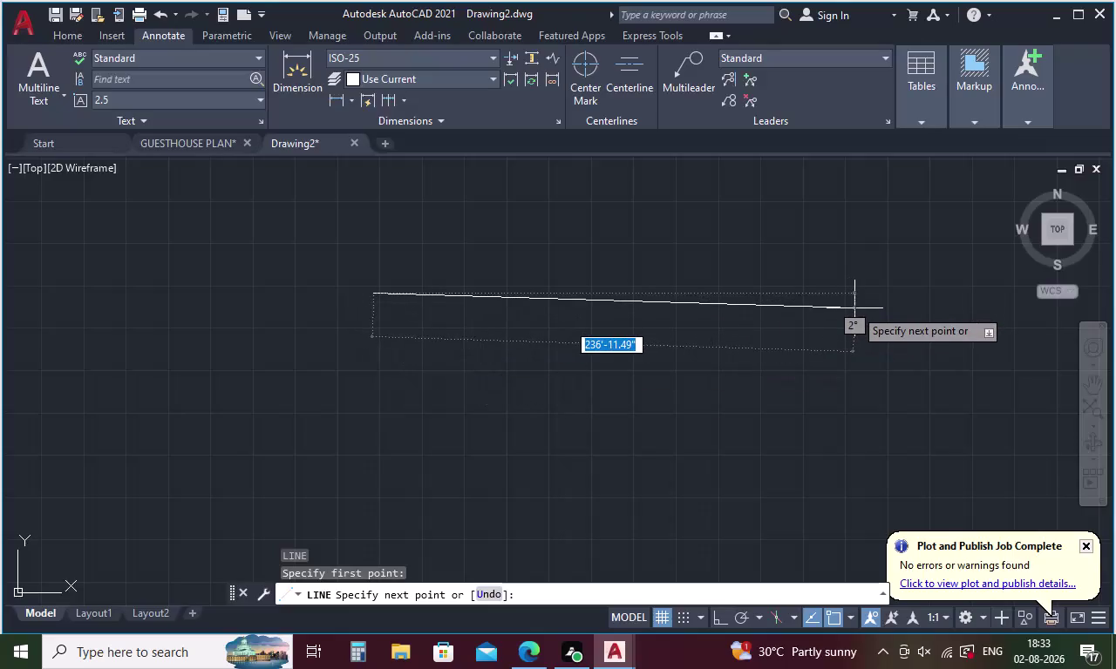
With Ortho on, draw a 40' horizontal wall line and end the LINE command.
key(F8)
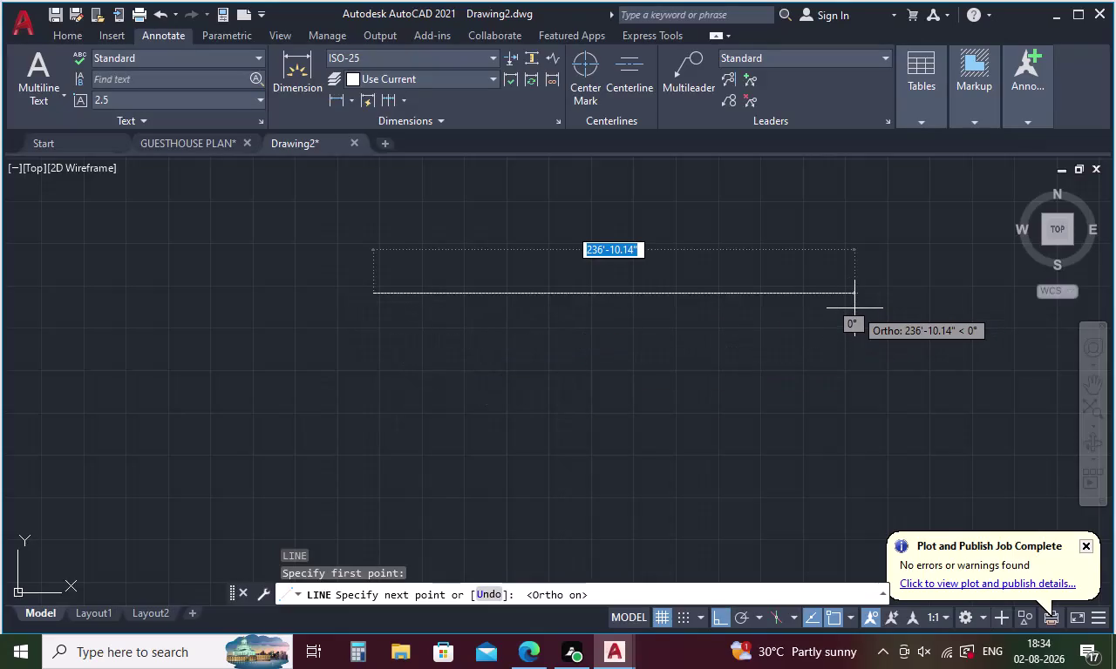
text(4)
text(0)
key(apostrophe)
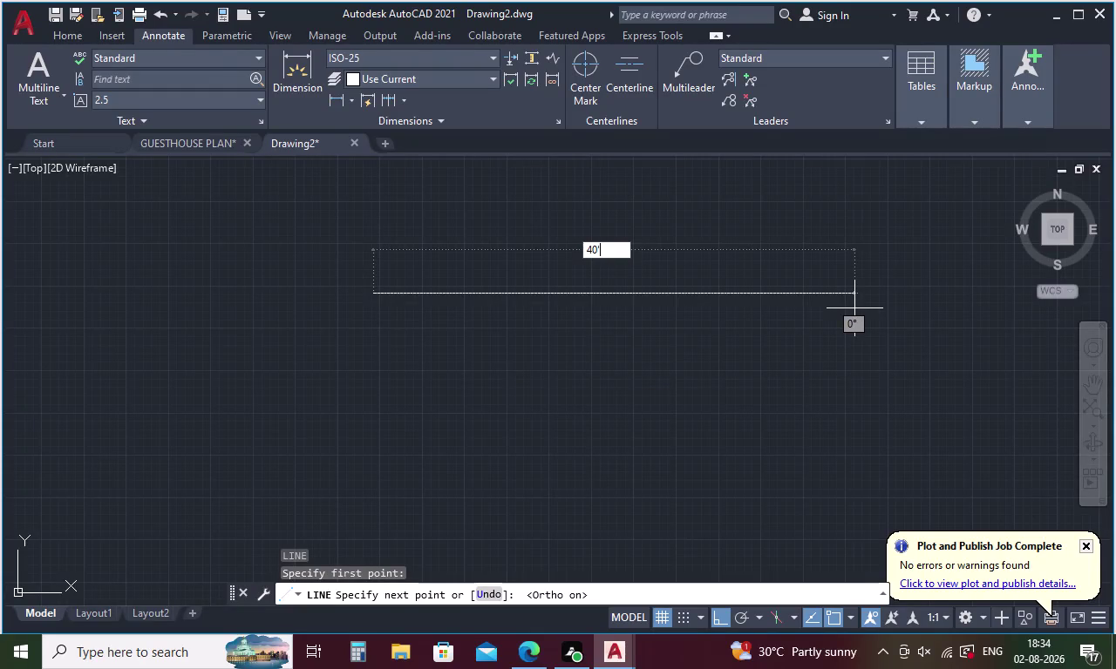
key(Return)
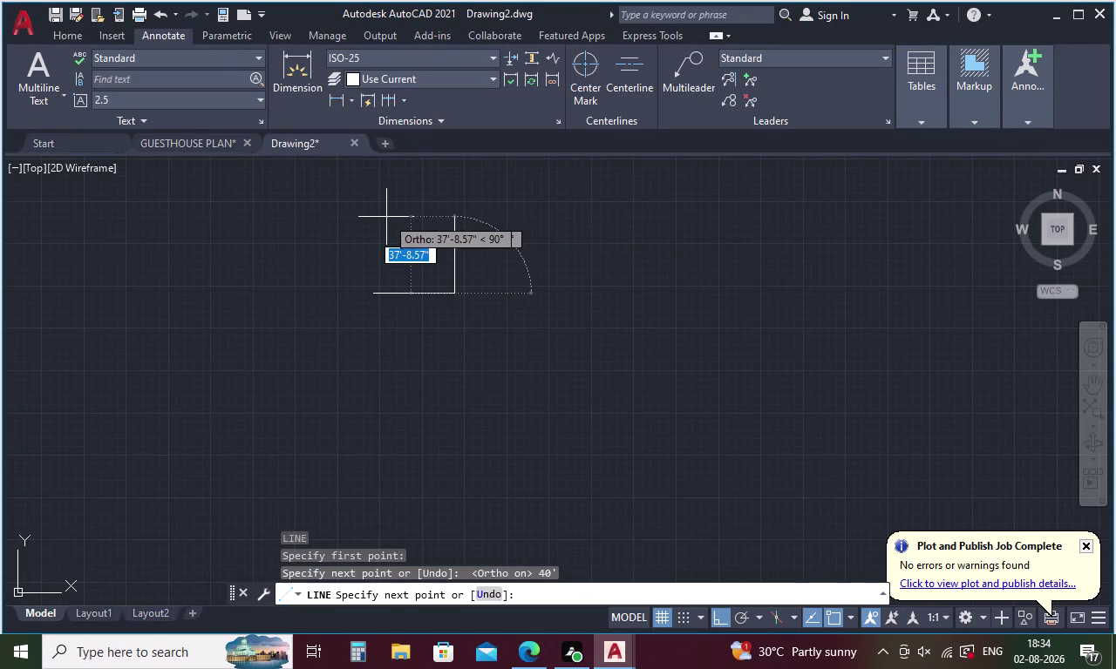
key(Escape)
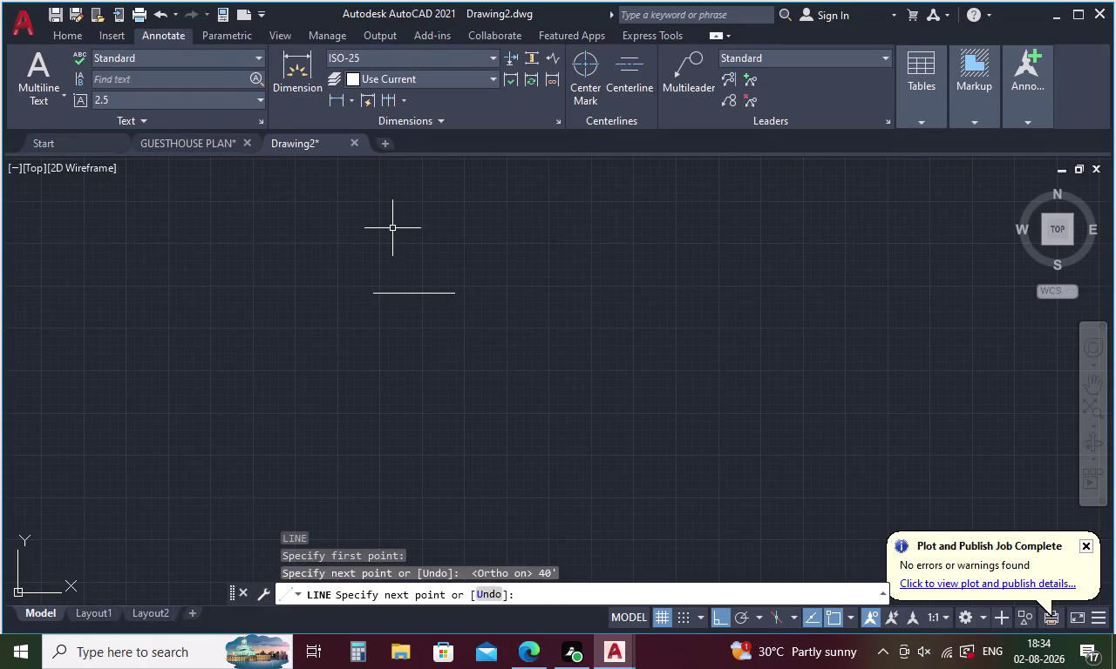
middle_drag(385, 238, 434, 447)
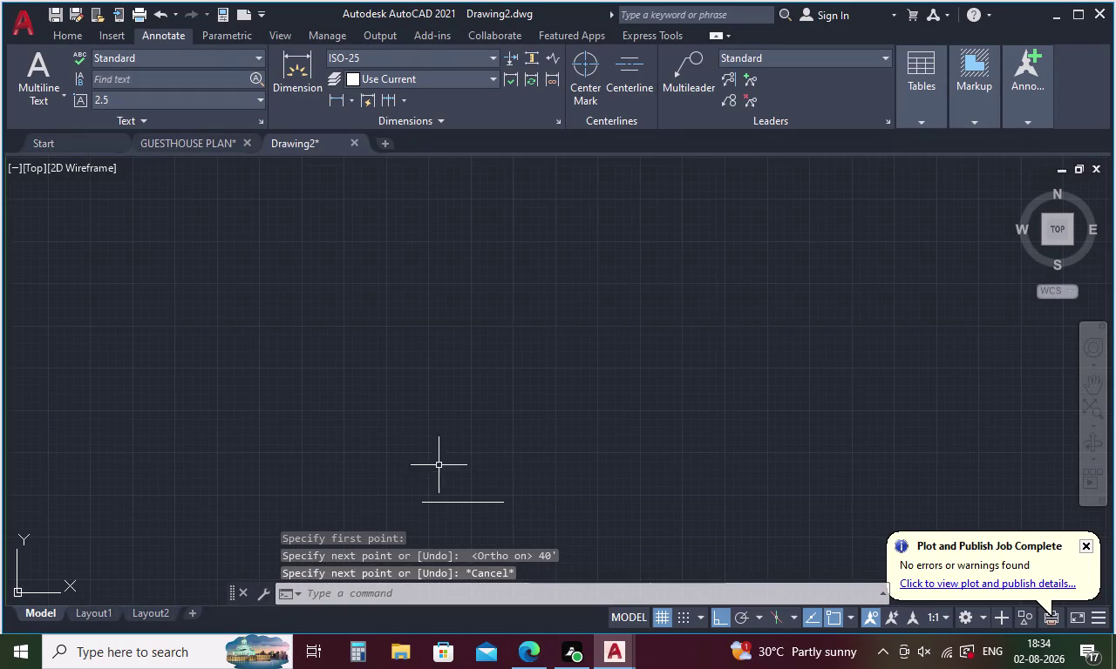
Zoom in on the 40-foot wall line and start OFFSET with the O alias.
scroll(up, 3)
key(o)
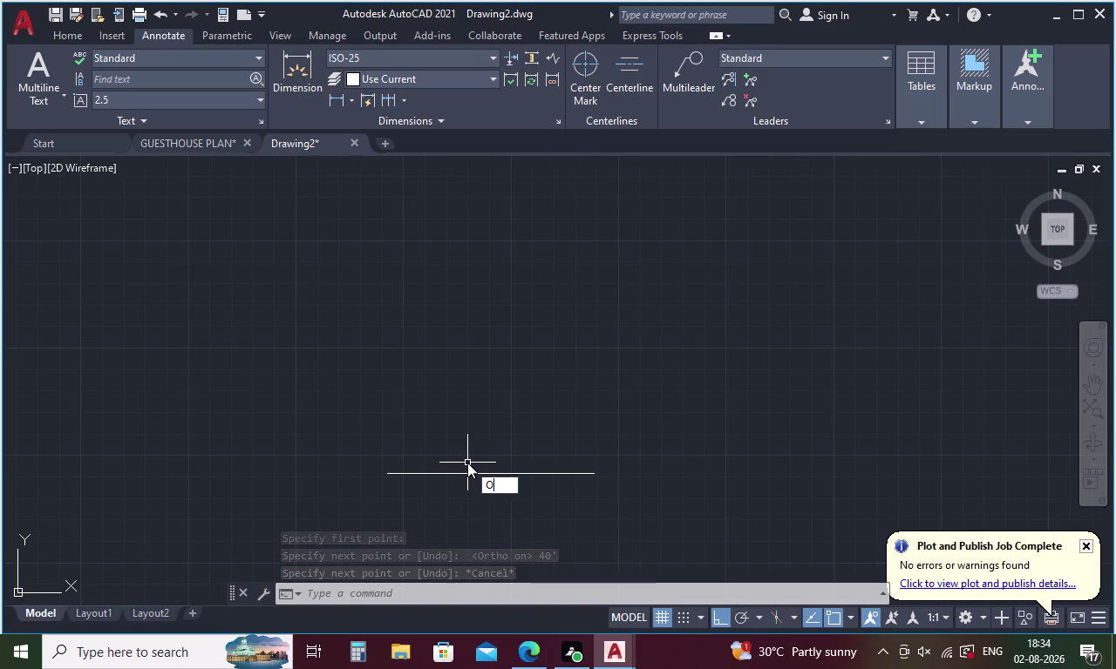
key(Return)
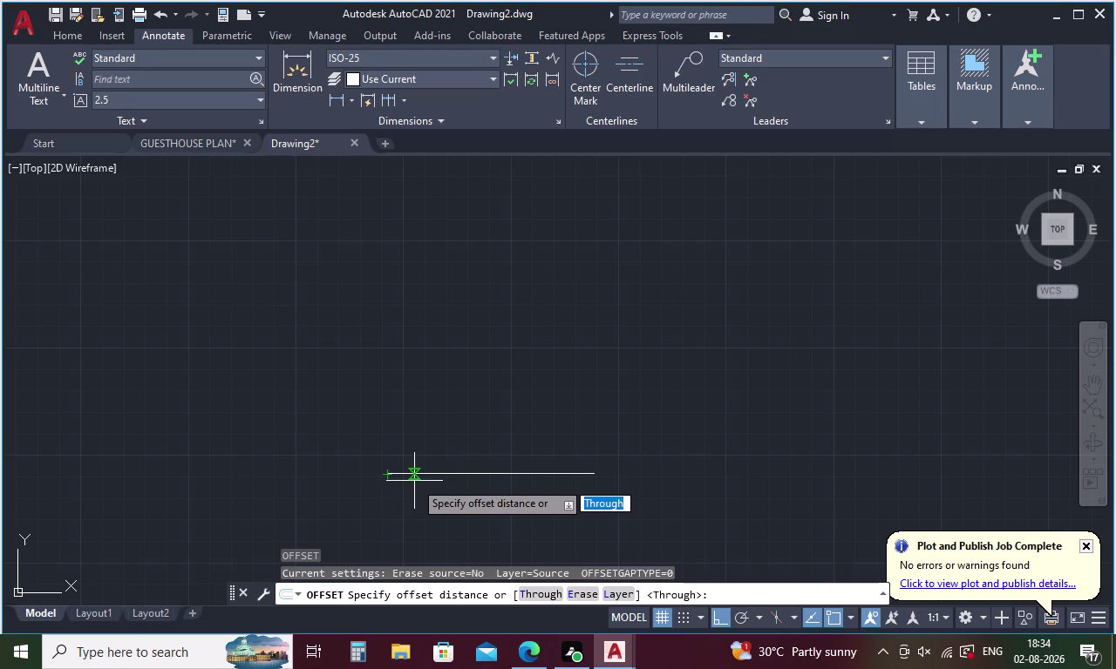
Offset the wall line 9 units upward to create a parallel copy.
key(Escape)
key(o)
key(Return)
key(9)
key(Return)
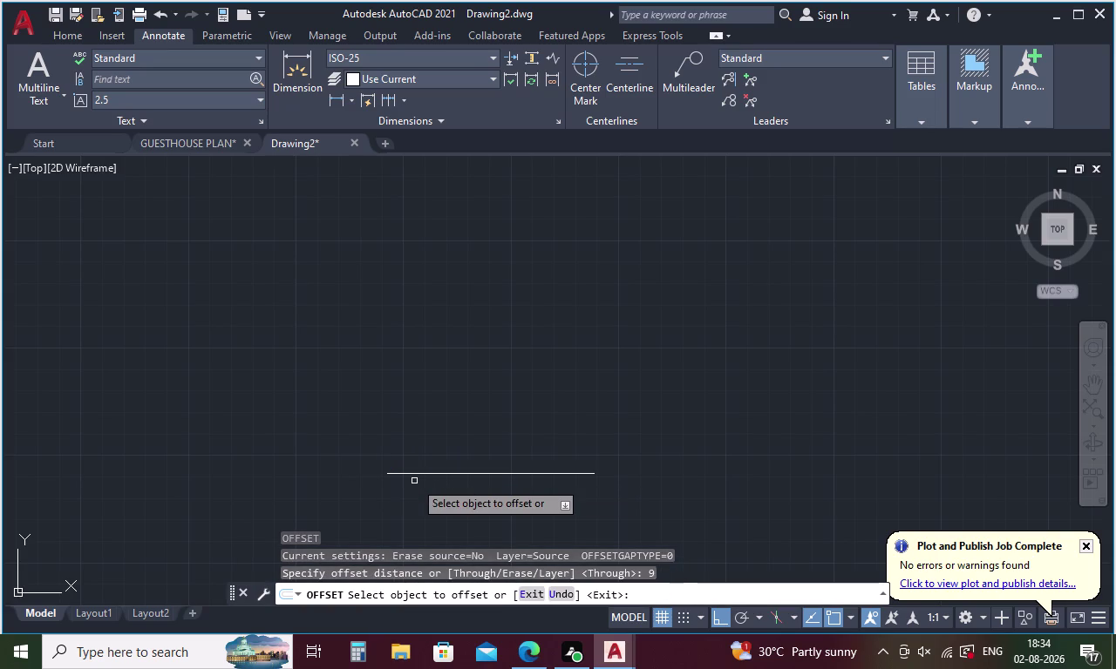
click(390, 475)
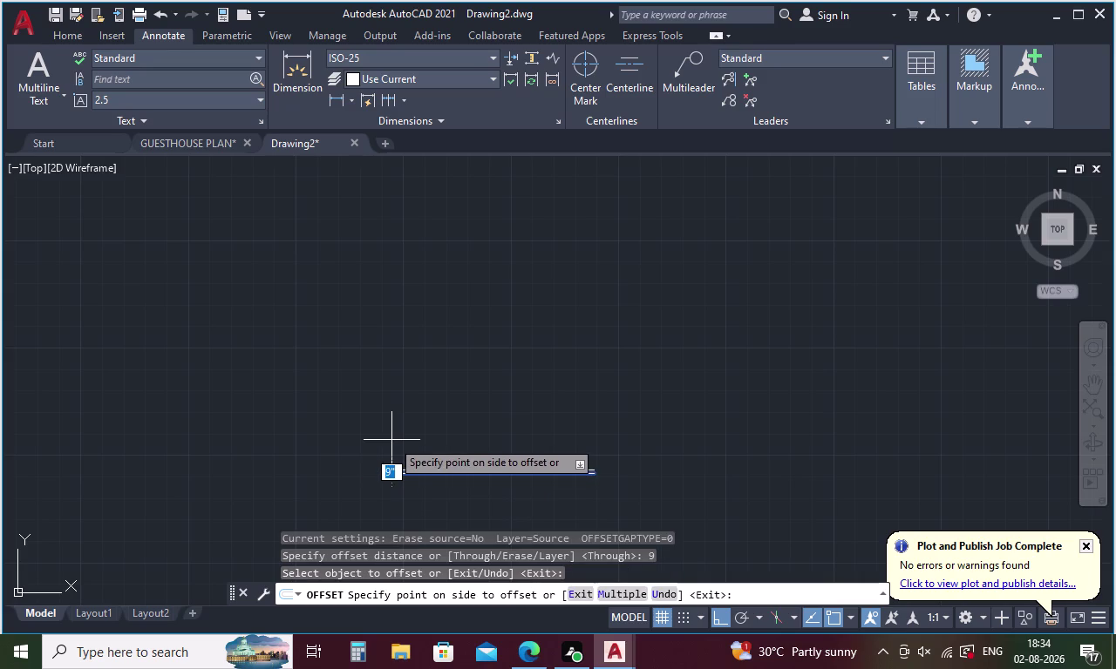
click(391, 438)
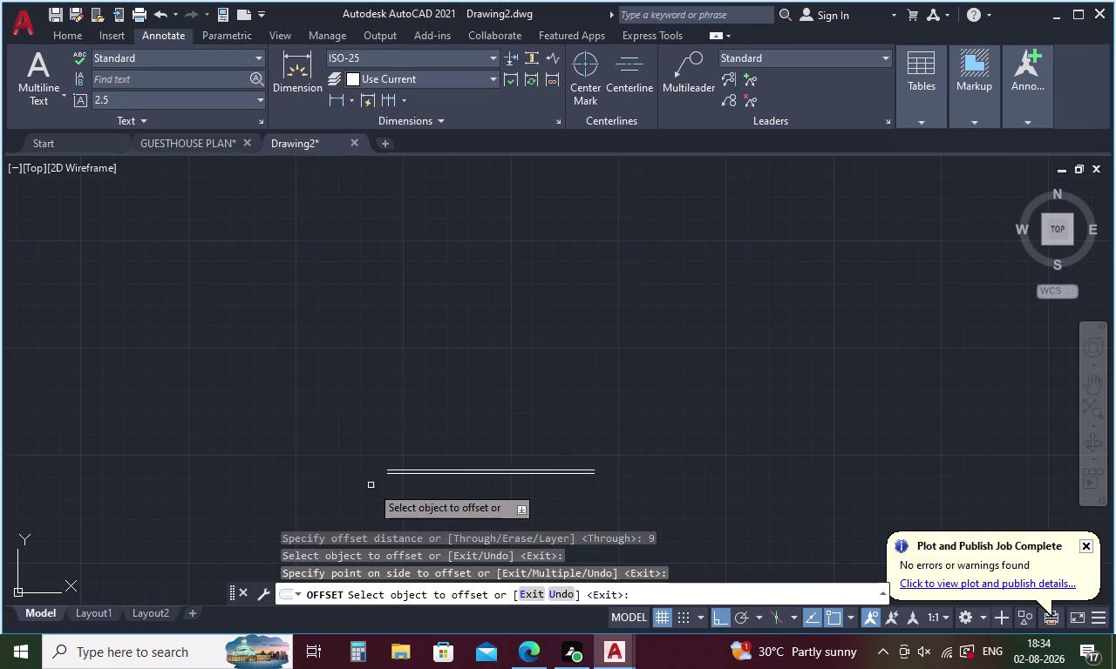
scroll(up, 3)
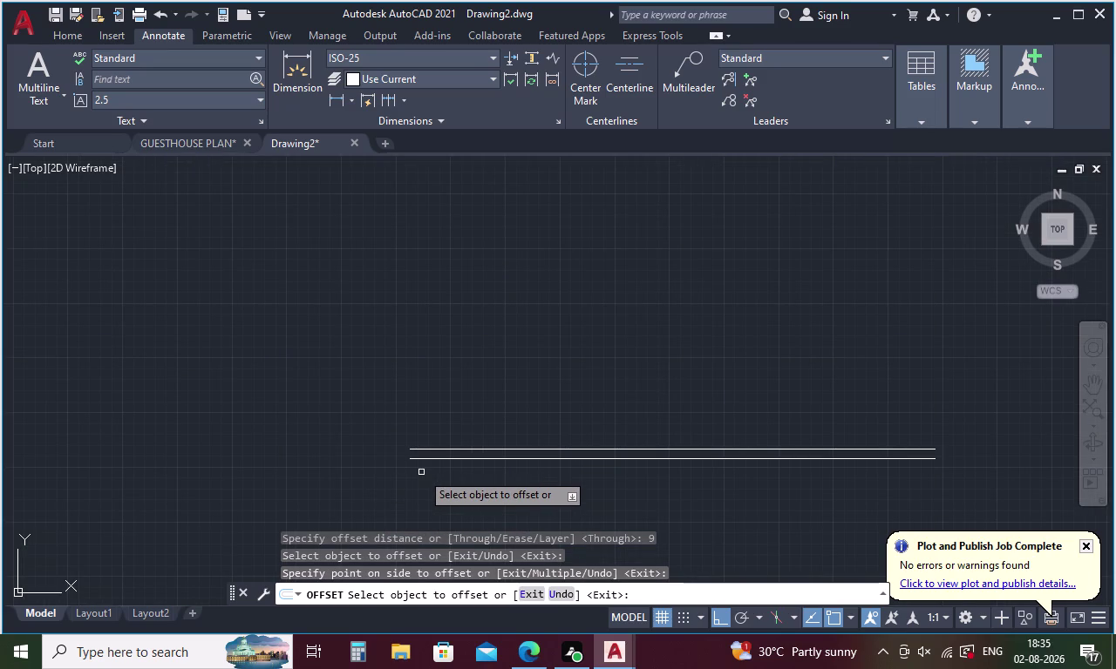
key(Escape)
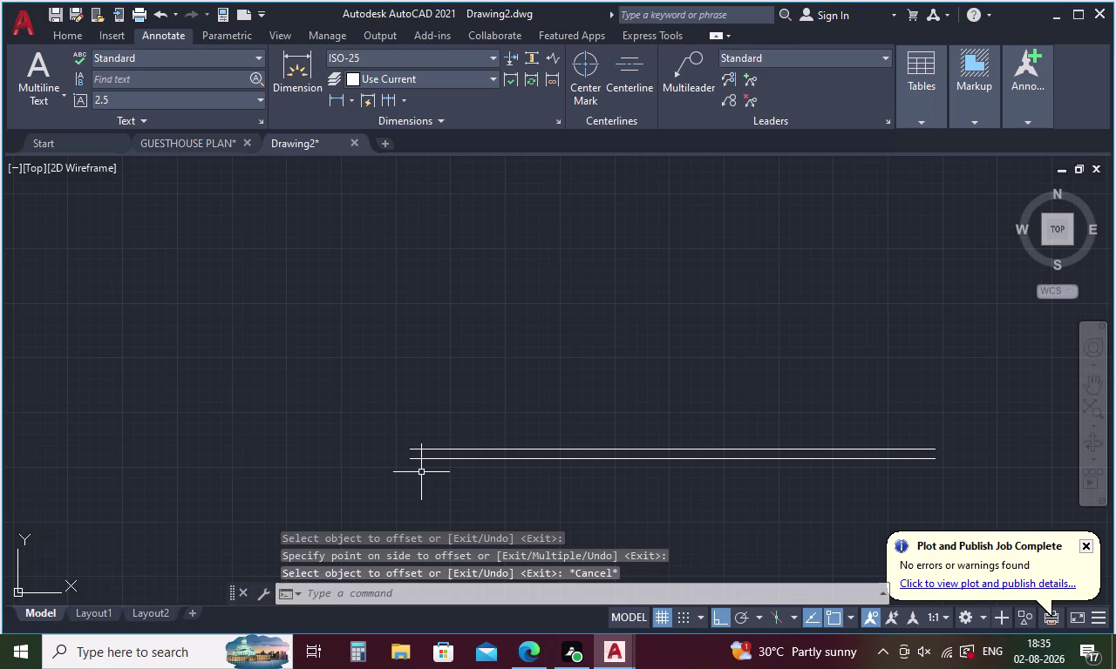
Start a new line at the wall line's left endpoint.
key(l)
key(Return)
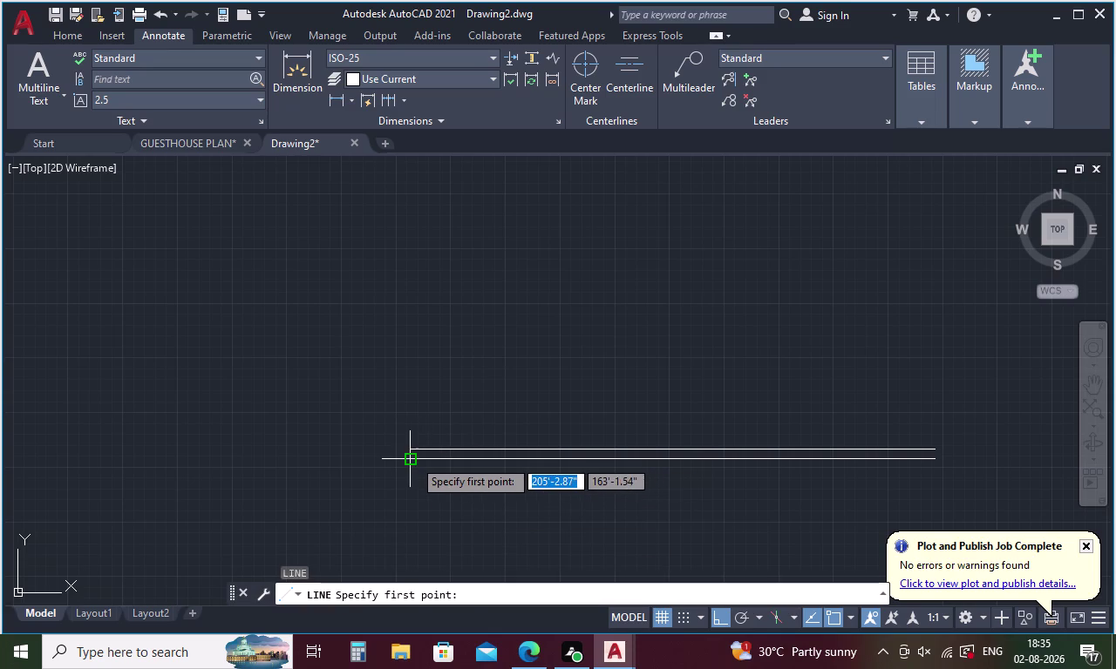
click(413, 460)
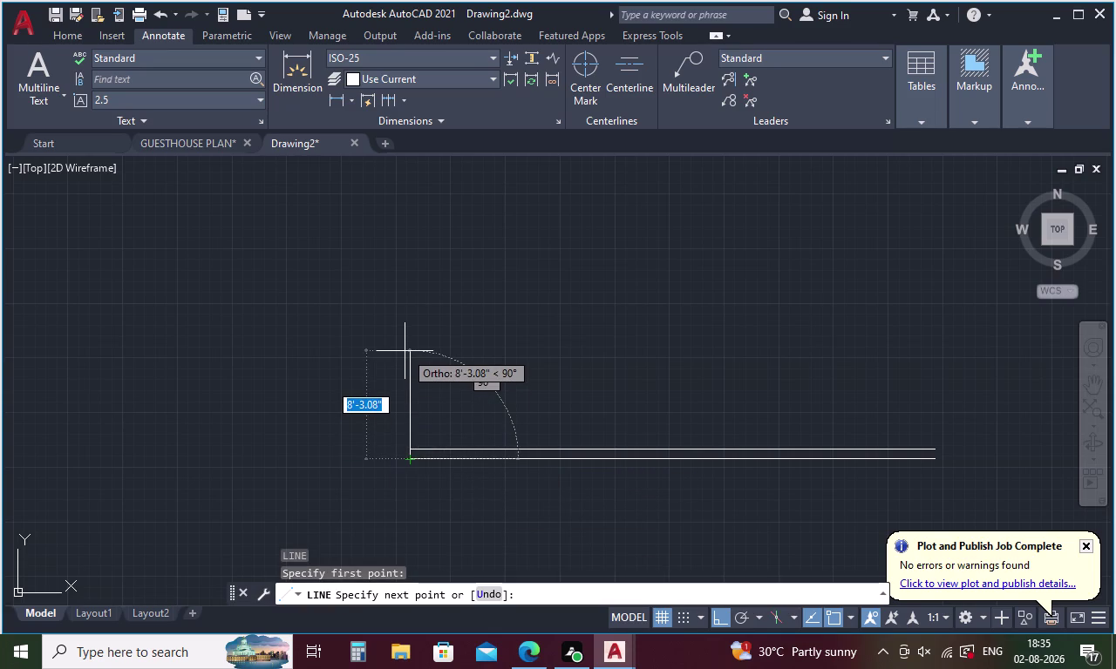